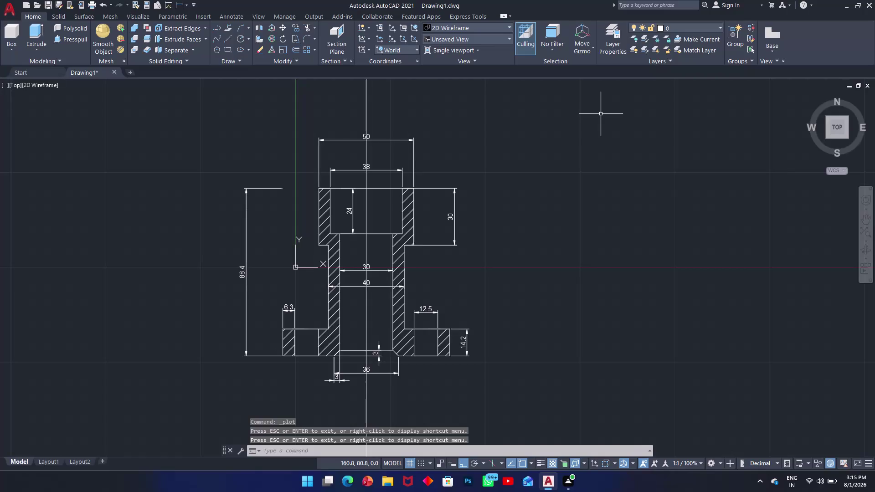
Plot the drawing with the DWG To PDF.pc3 plotter in landscape orientation.
key(ctrl+p)
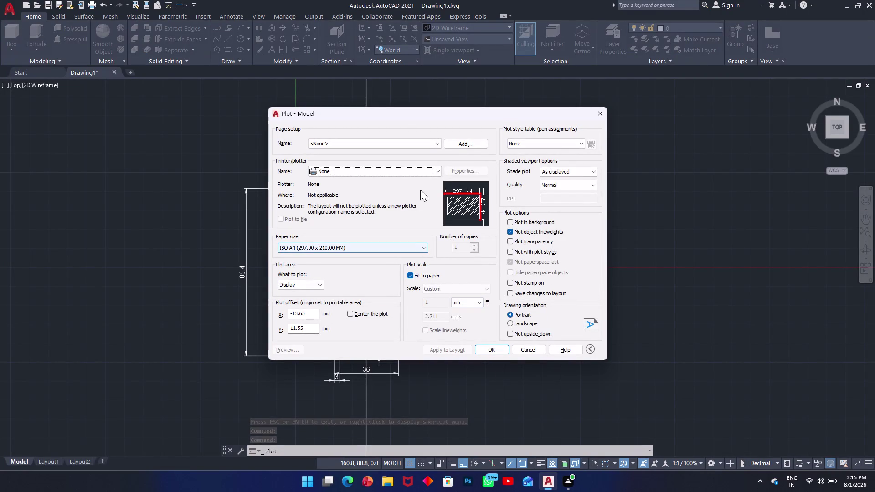
click(421, 171)
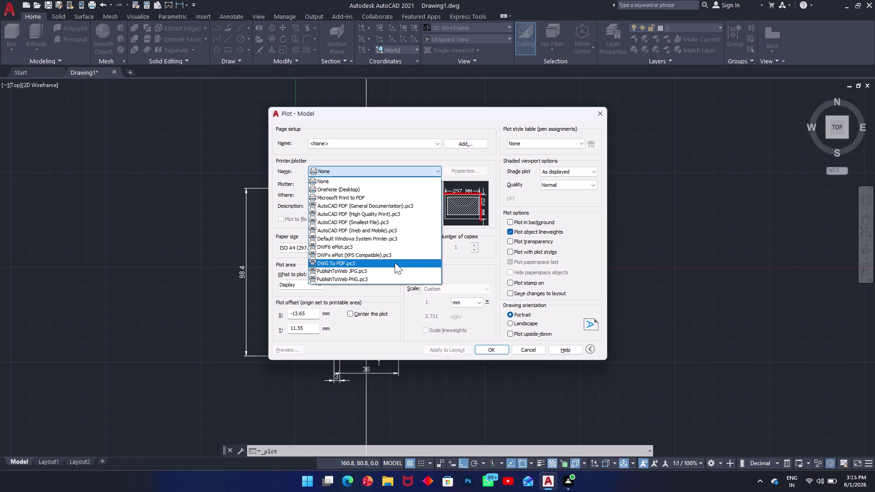
scroll(down, 3)
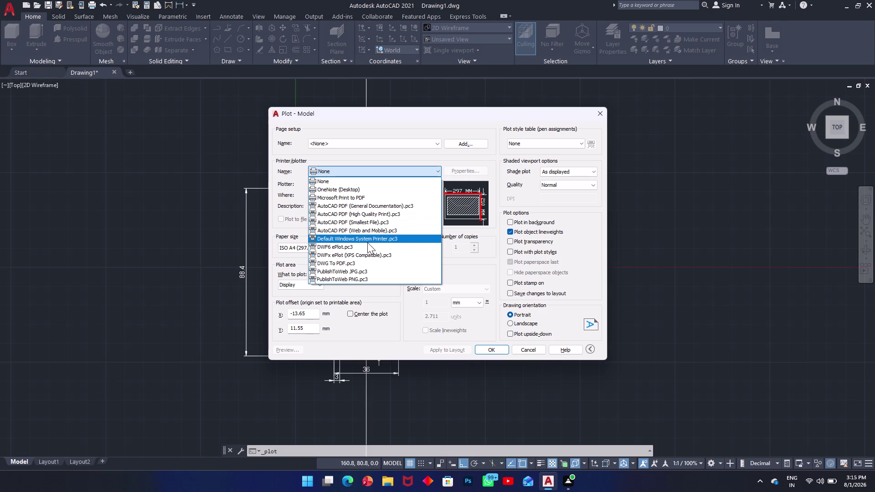
click(366, 263)
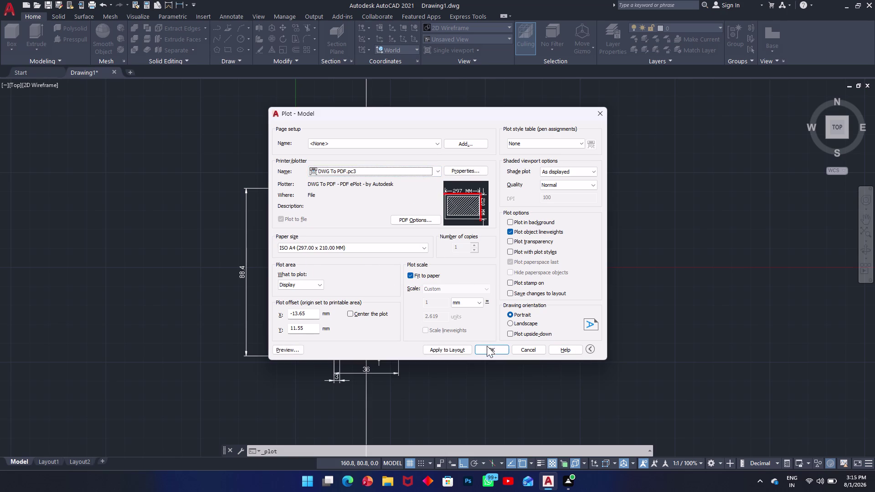
click(511, 324)
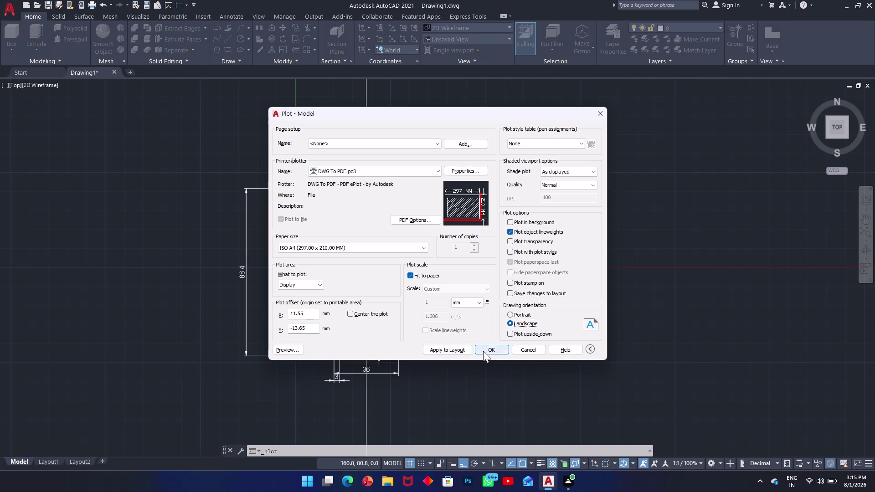
click(483, 351)
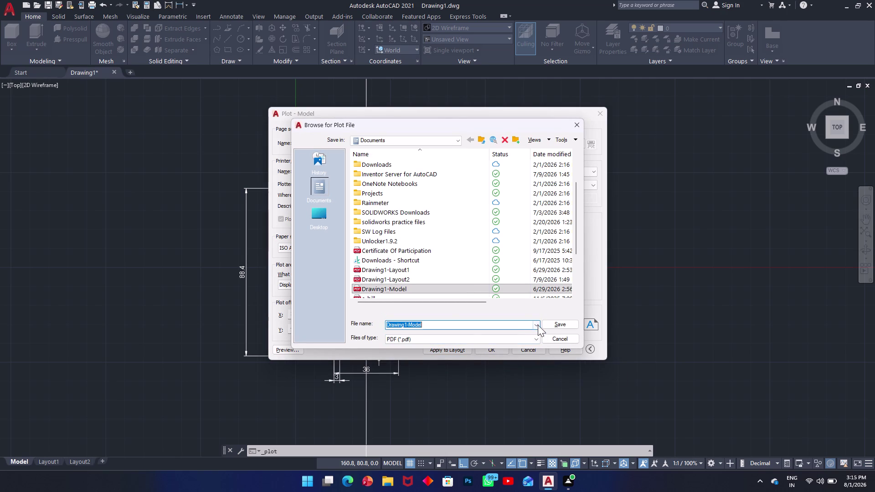
Save the plotted PDF to the Desktop under the name 'a1'.
click(333, 218)
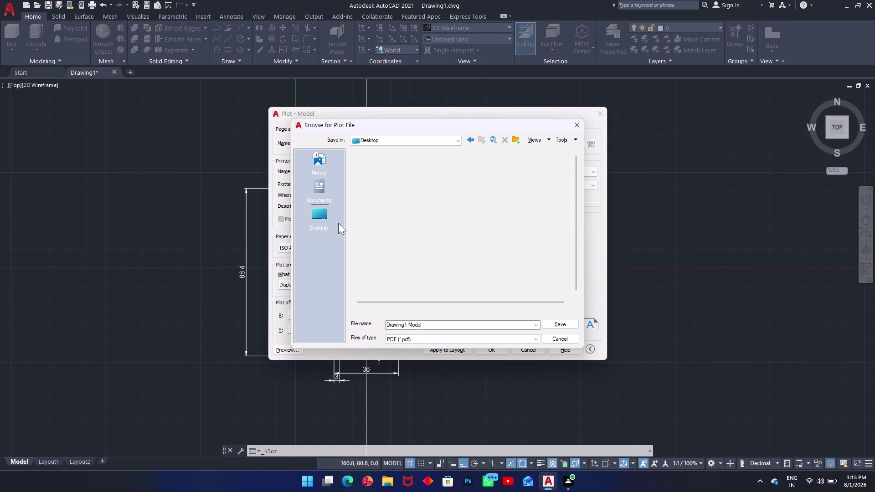
click(493, 327)
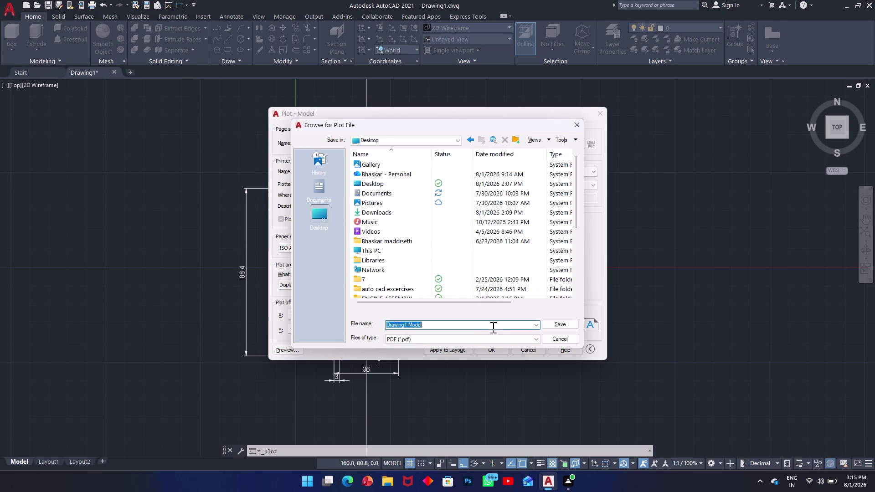
key(BackSpace)
text(a)
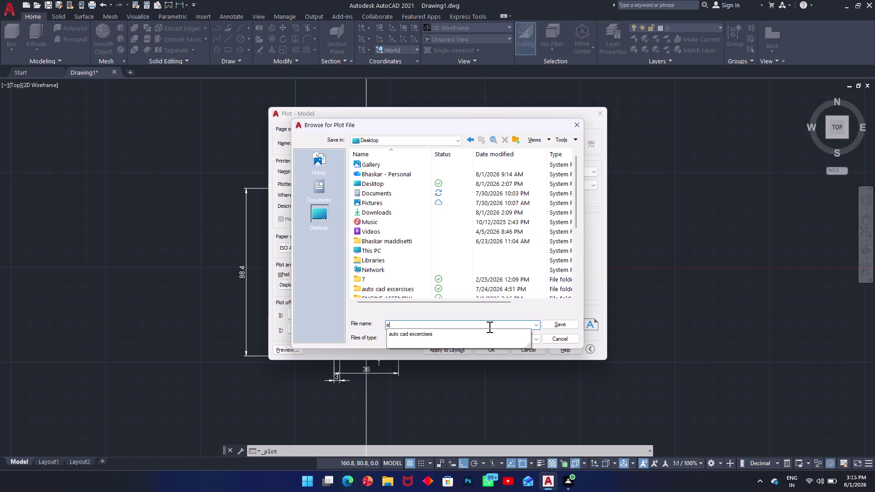
text(1)
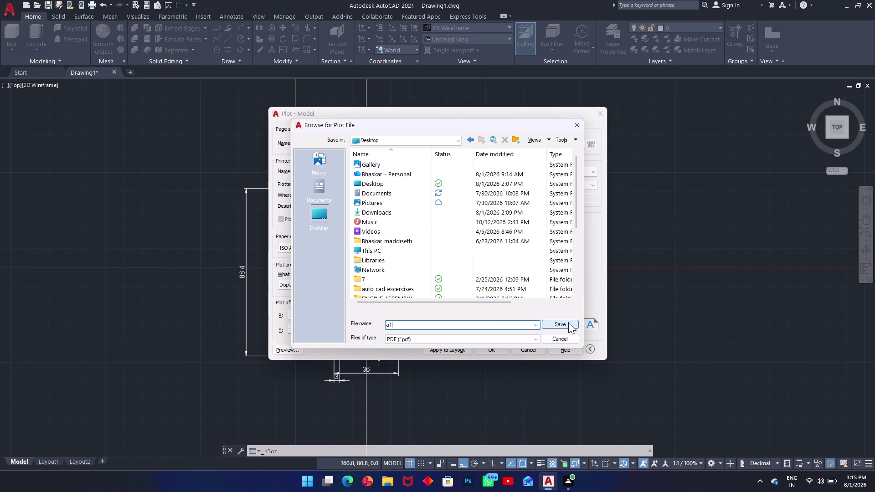
click(568, 323)
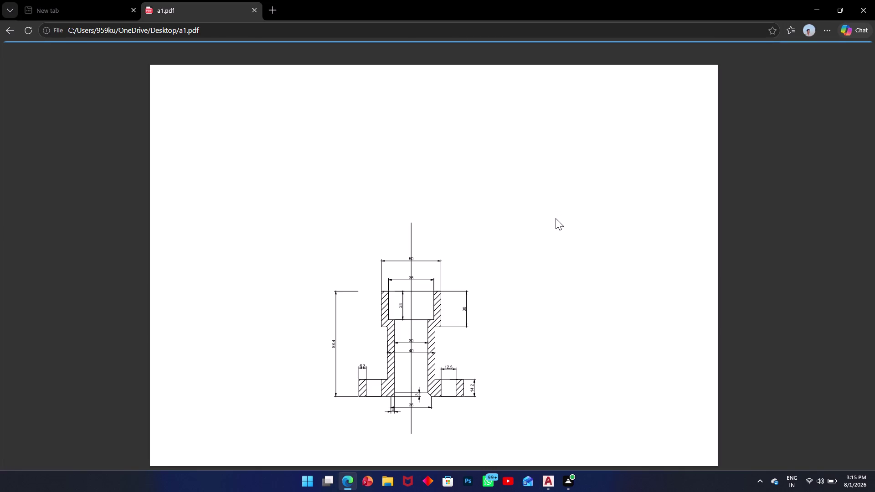
Scroll through a1.pdf in Edge, then close the browser to return to AutoCAD.
scroll(up, 3)
scroll(down, 3)
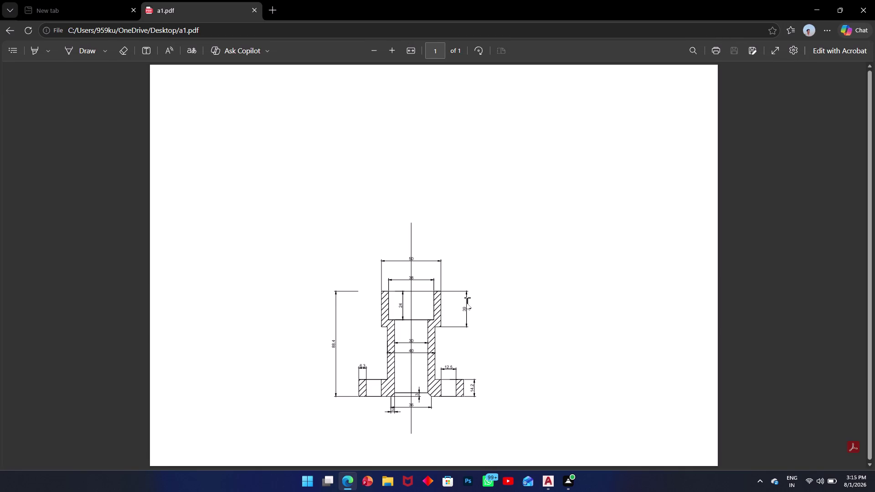
scroll(down, 3)
key(Escape)
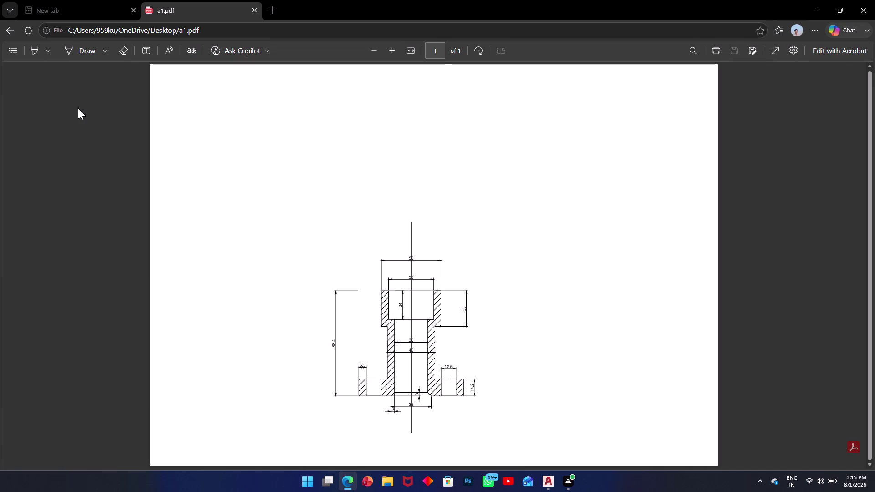
click(10, 32)
click(864, 14)
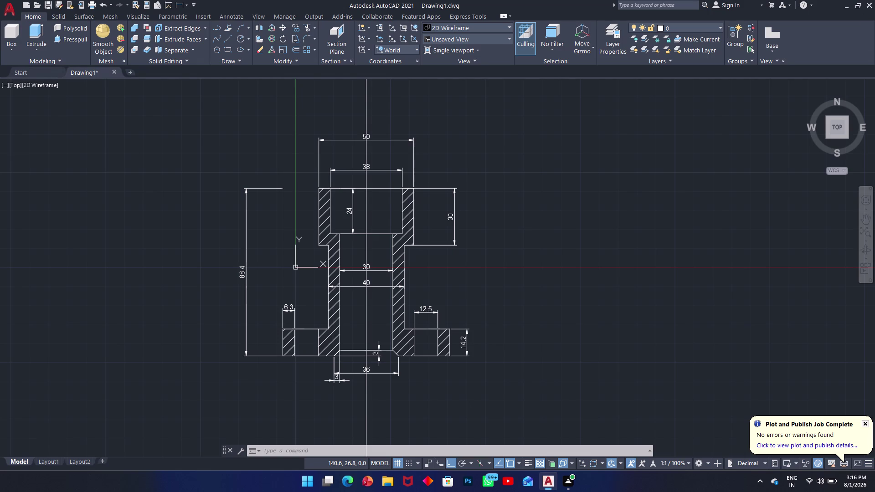
Save the drawing to the Desktop as 'a1.dwg'.
key(s)
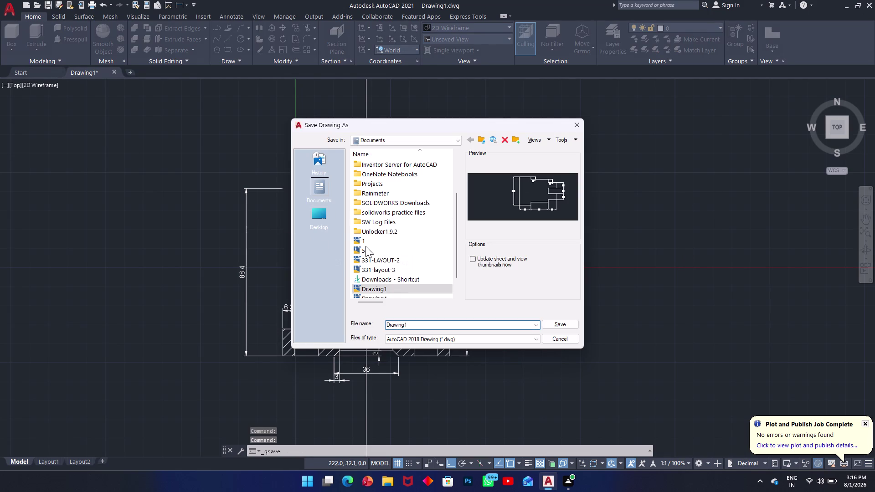
scroll(down, 3)
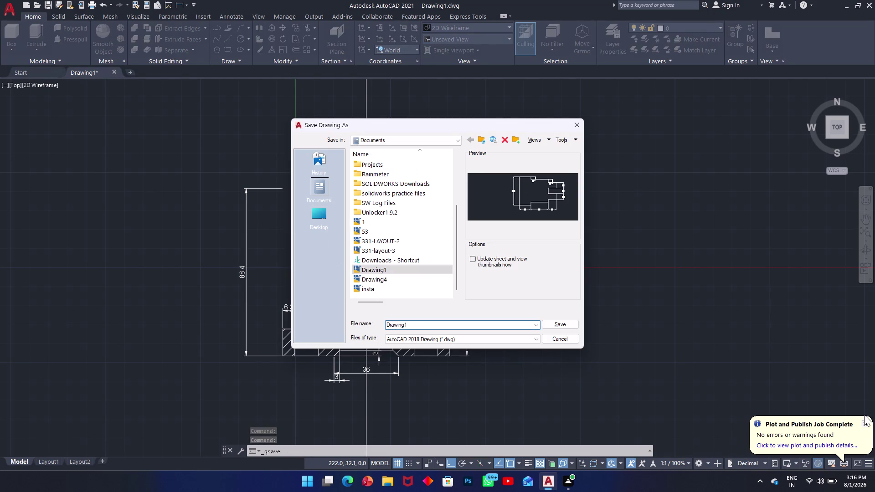
click(865, 422)
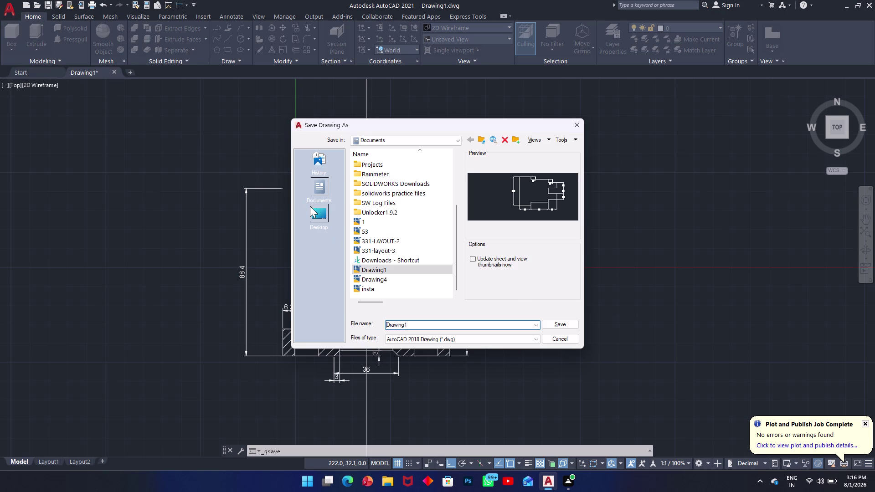
click(310, 206)
drag(428, 325, 348, 322)
key(a)
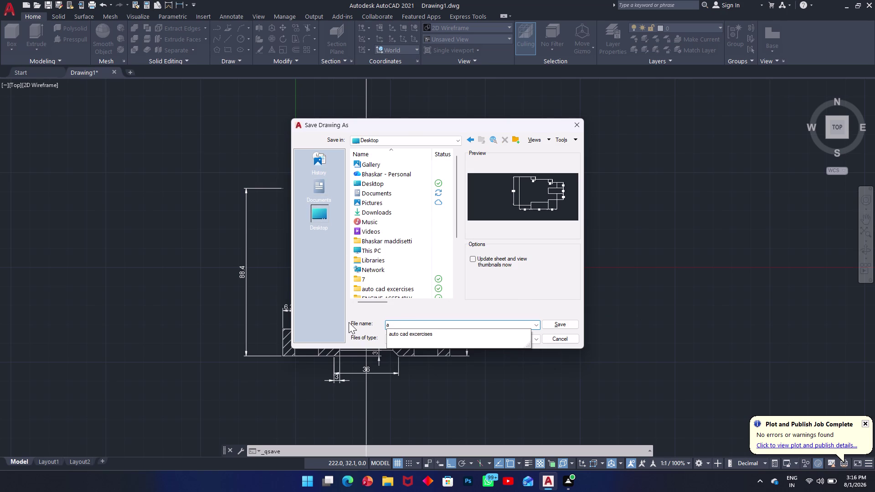
key(1)
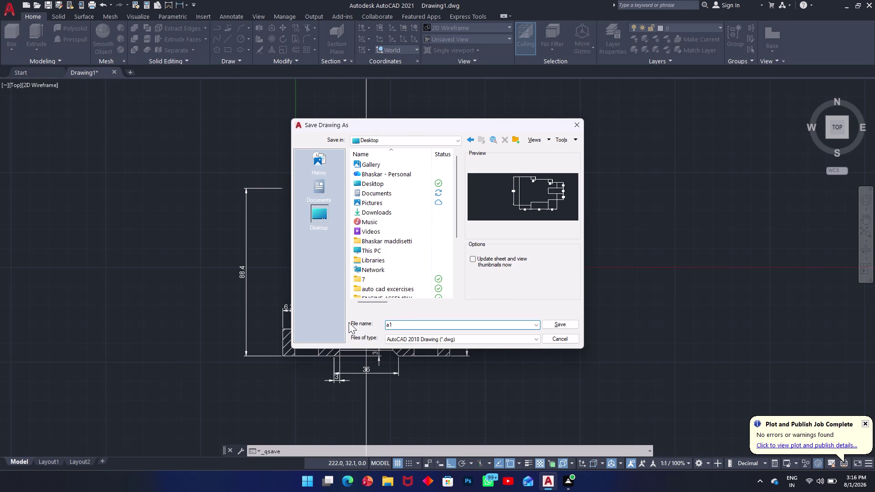
click(565, 324)
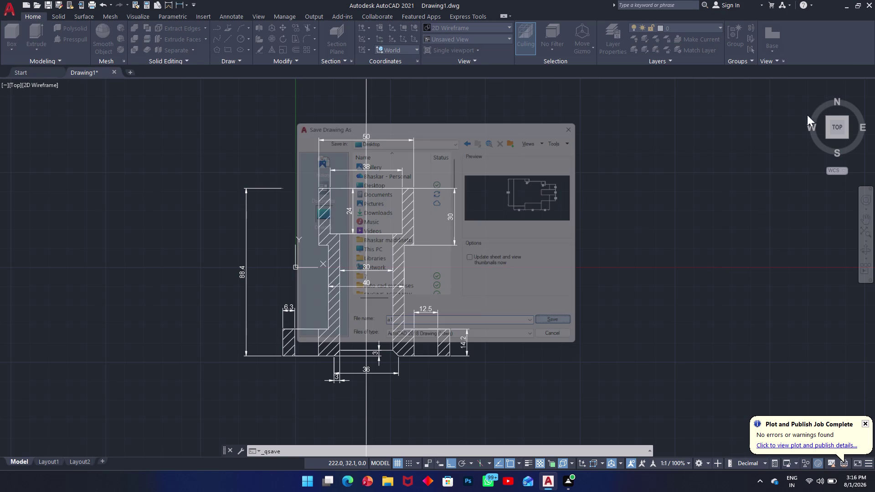
click(869, 3)
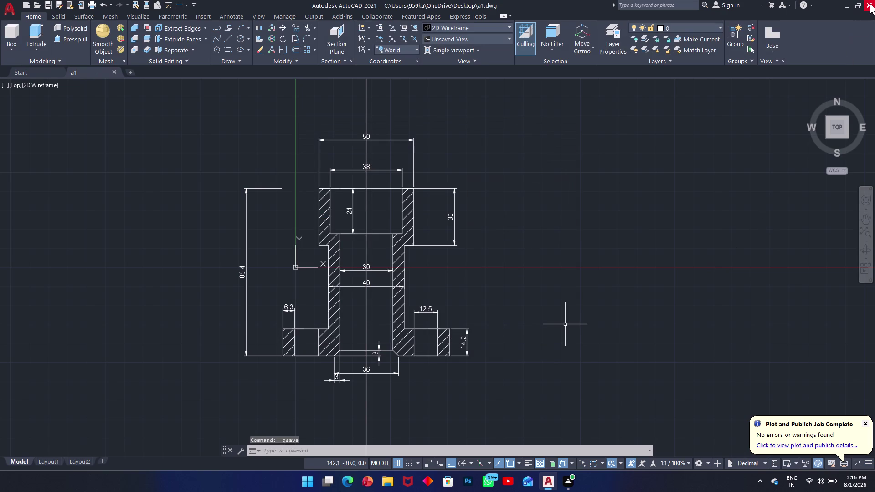